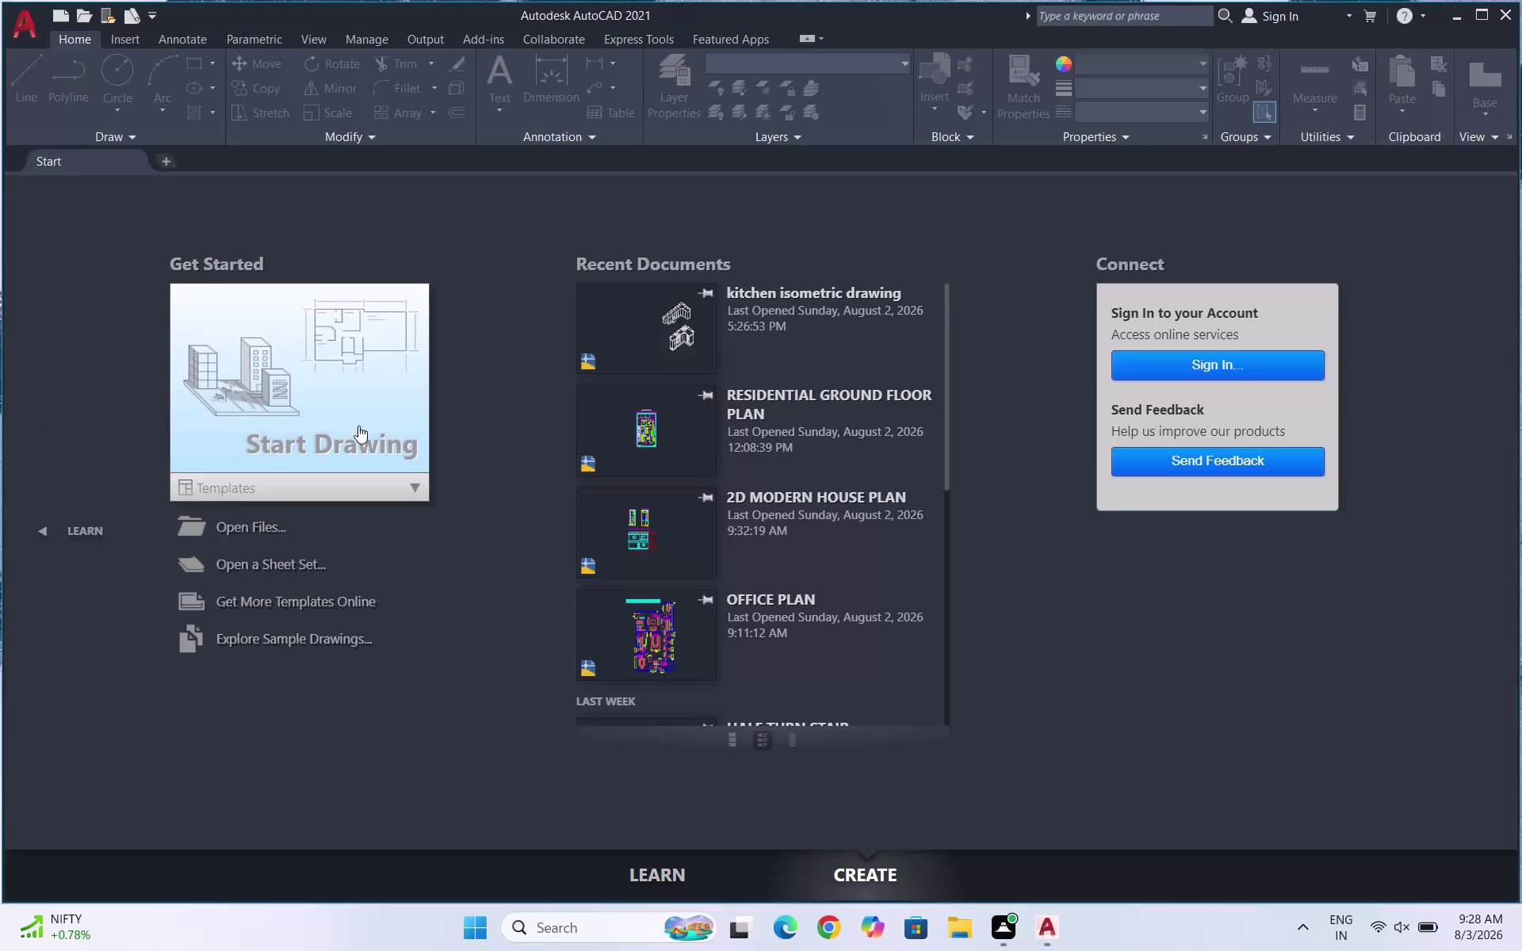
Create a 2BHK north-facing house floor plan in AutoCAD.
Start a new blank drawing, Drawing1, from the Start tab.
click(406, 406)
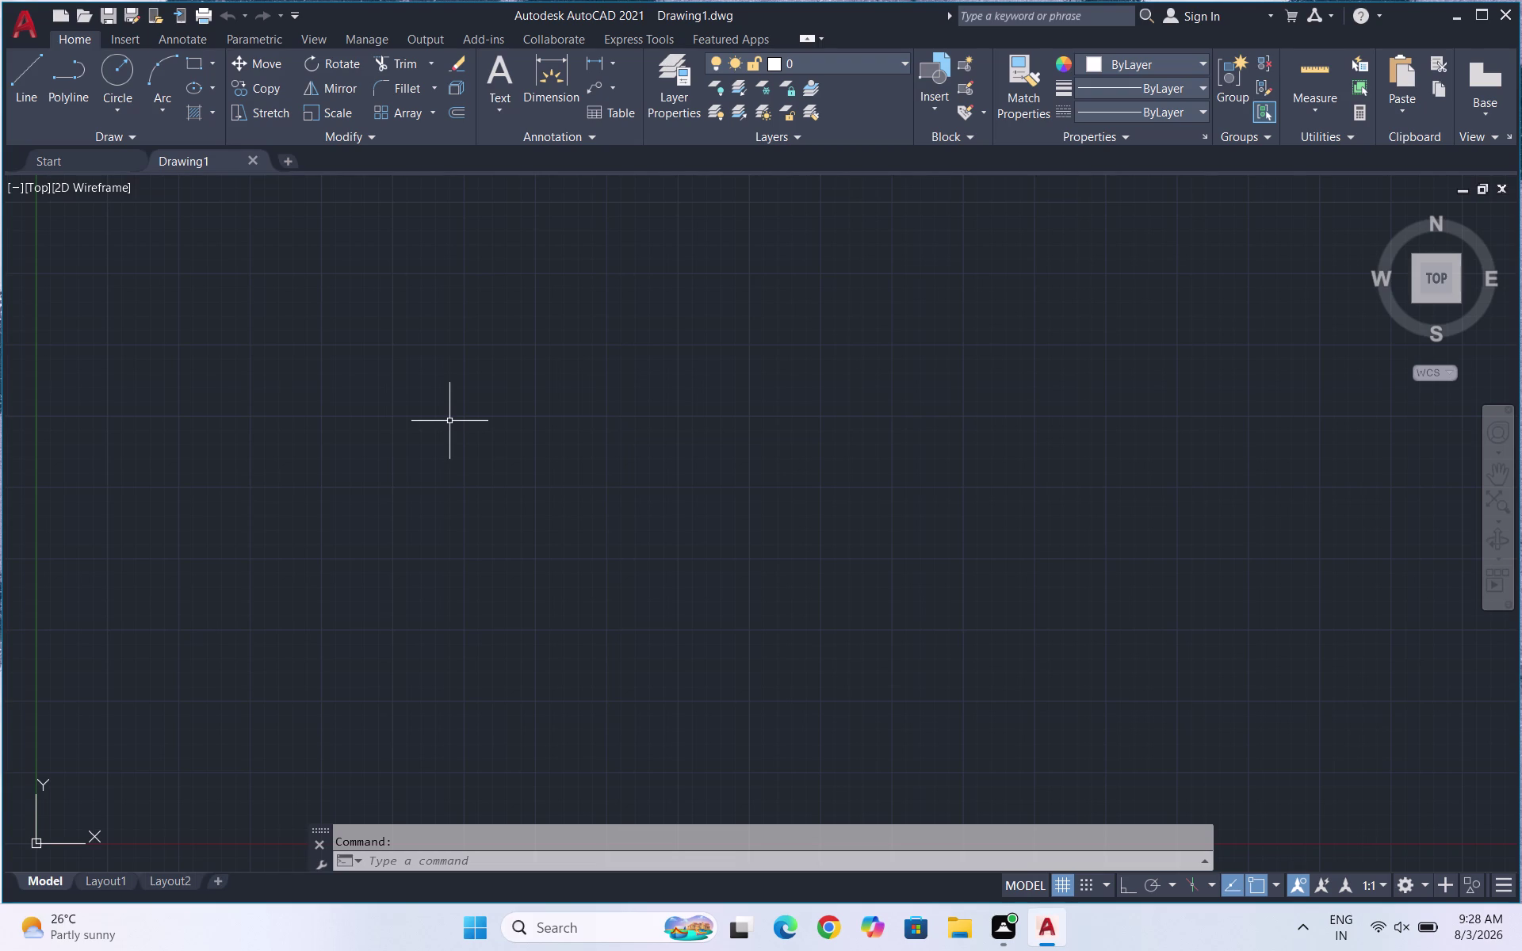
Set Drawing Units (UN) to Engineering length type with 0'-0" precision.
text(UN)
key(Return)
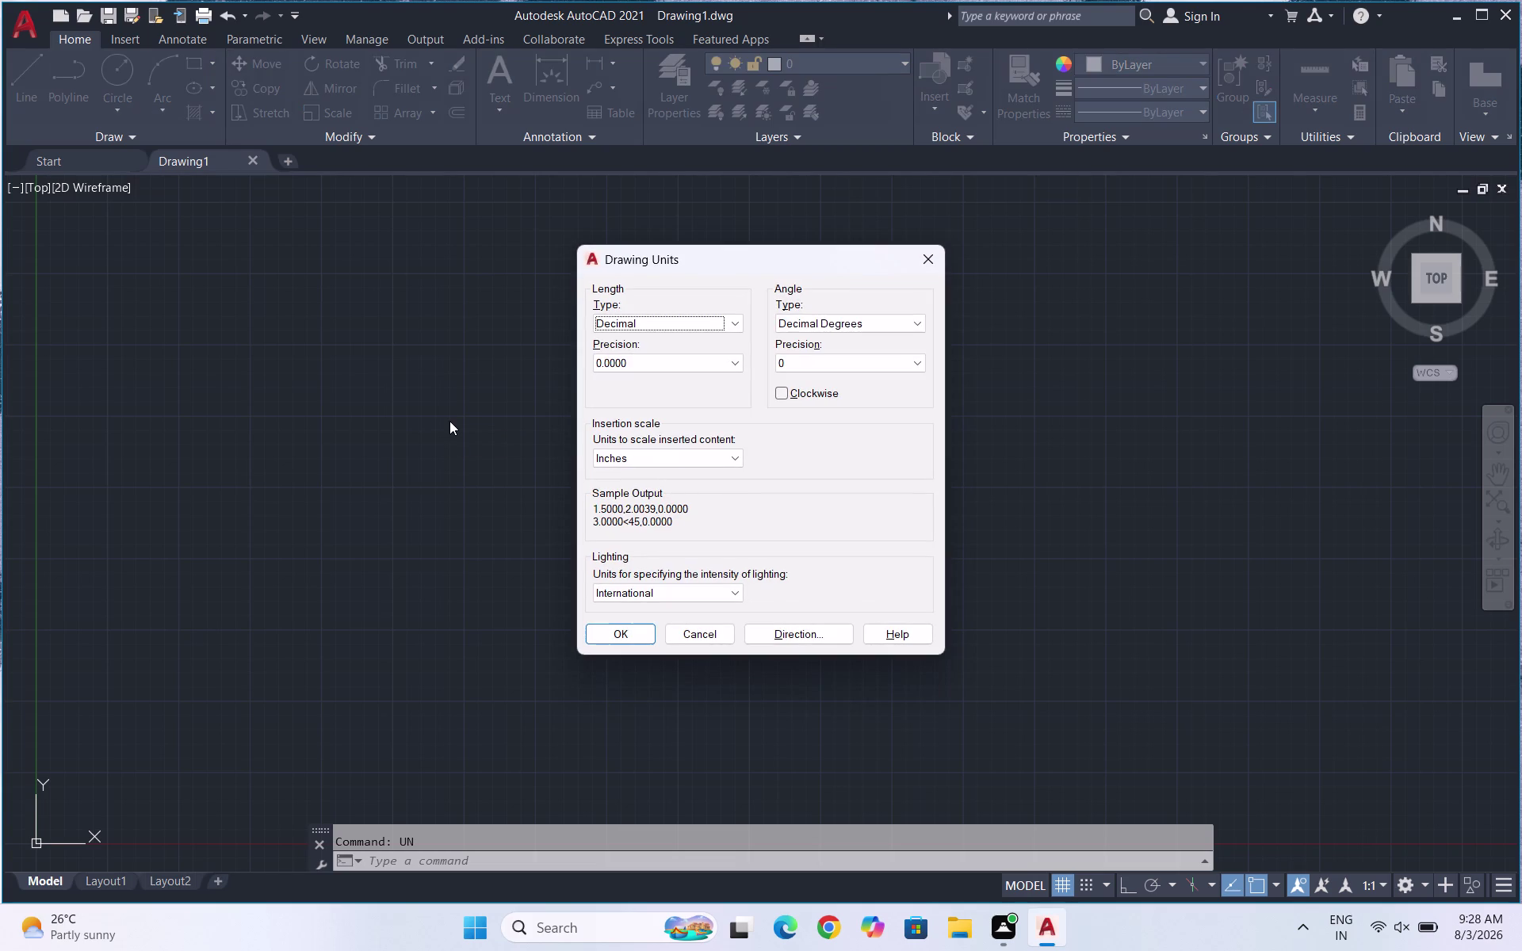
click(634, 323)
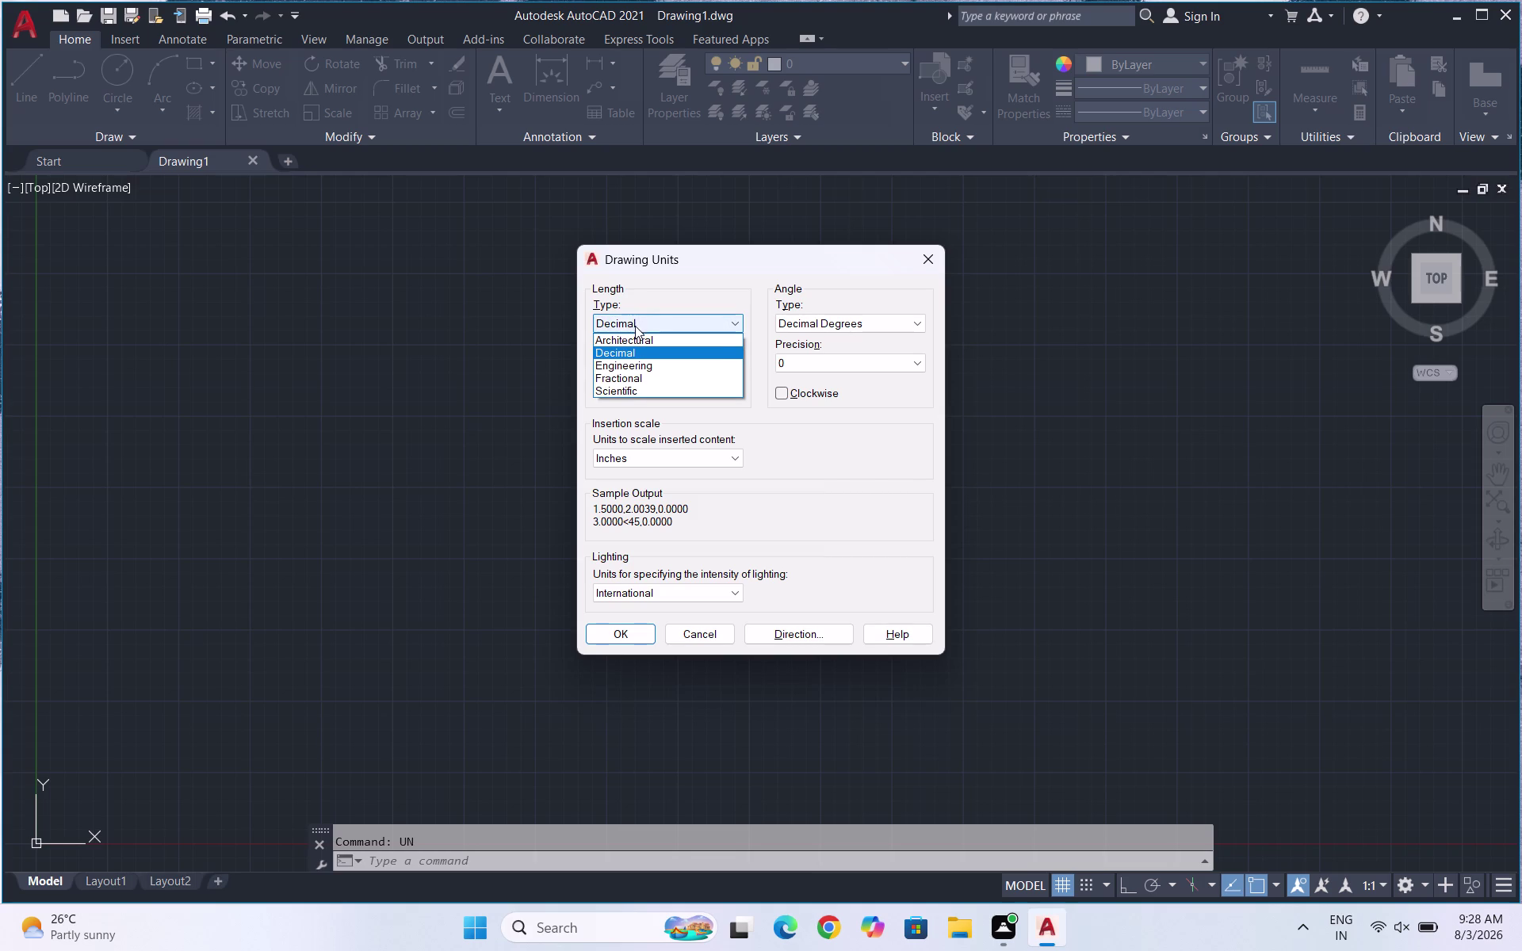
click(640, 363)
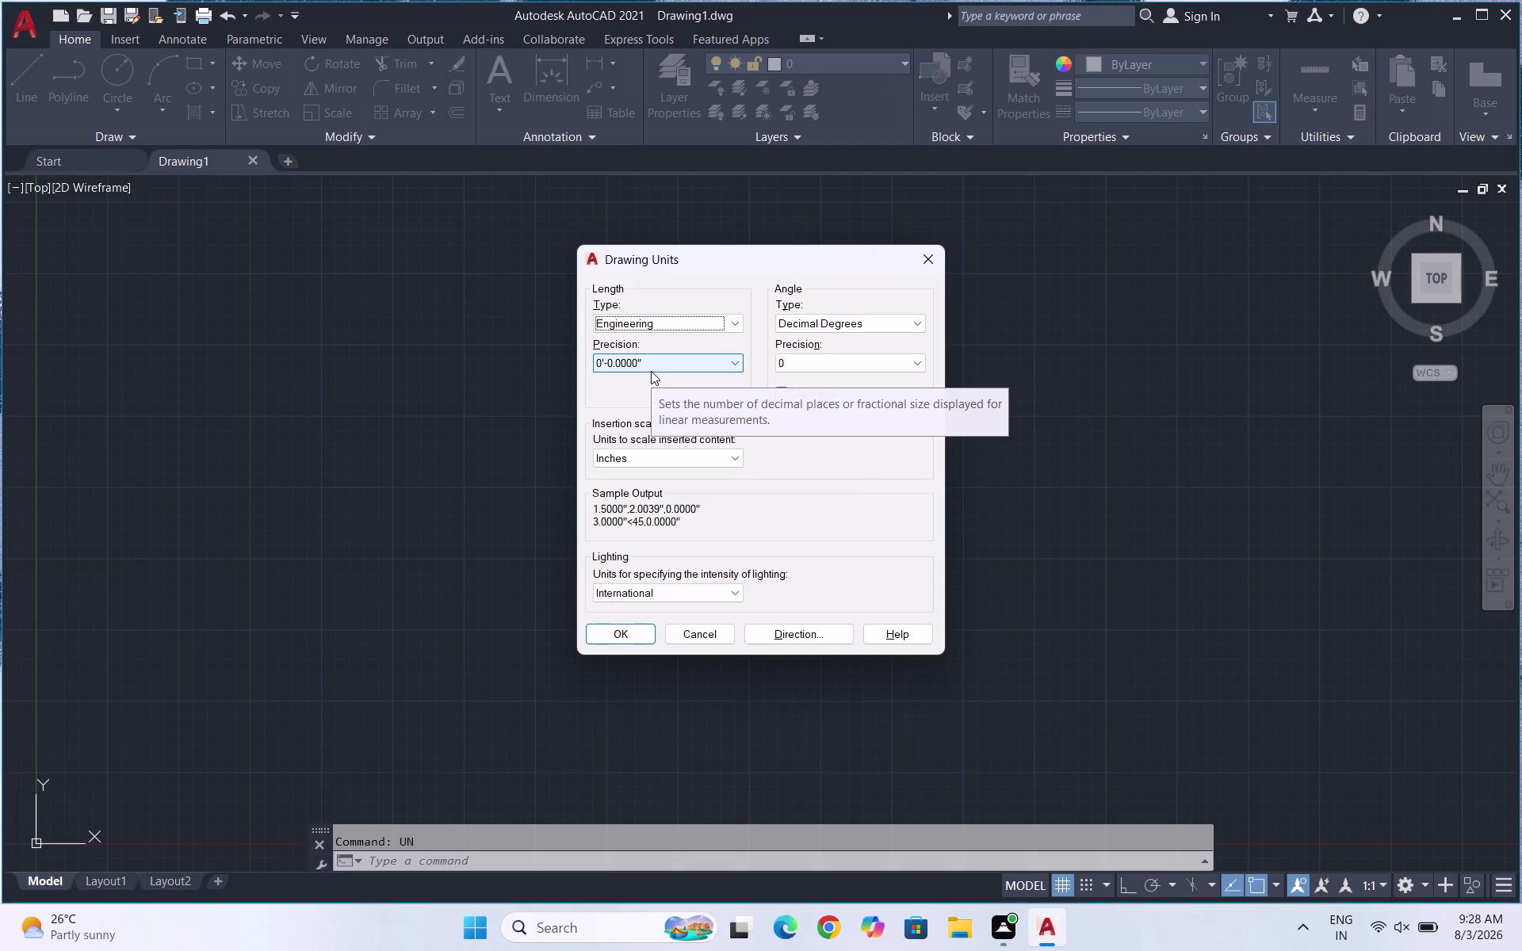
click(651, 371)
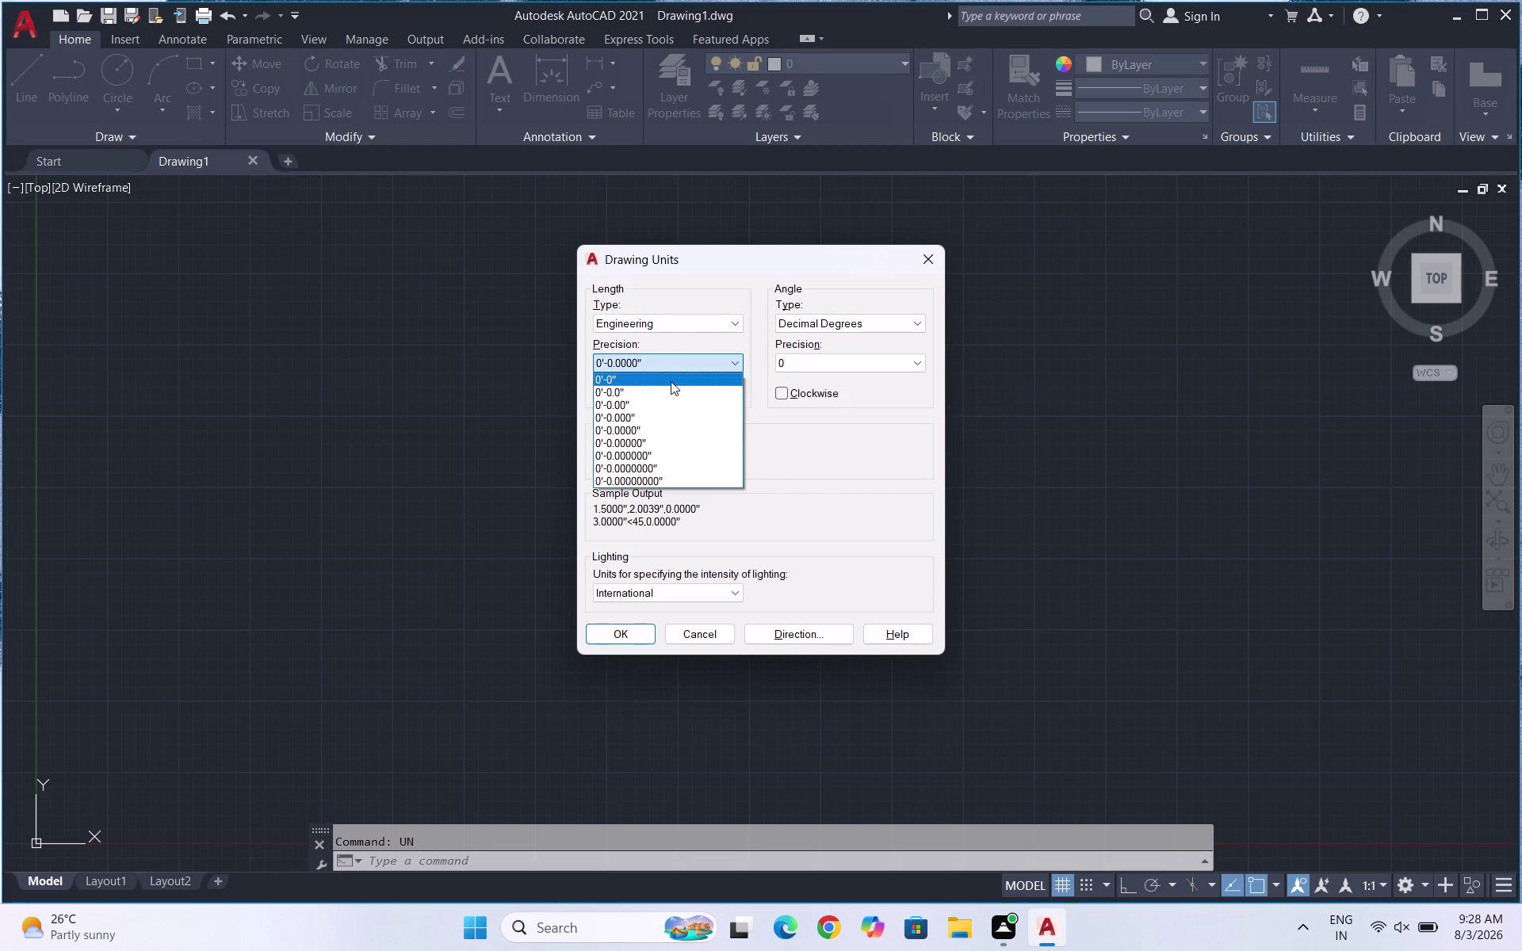
click(670, 382)
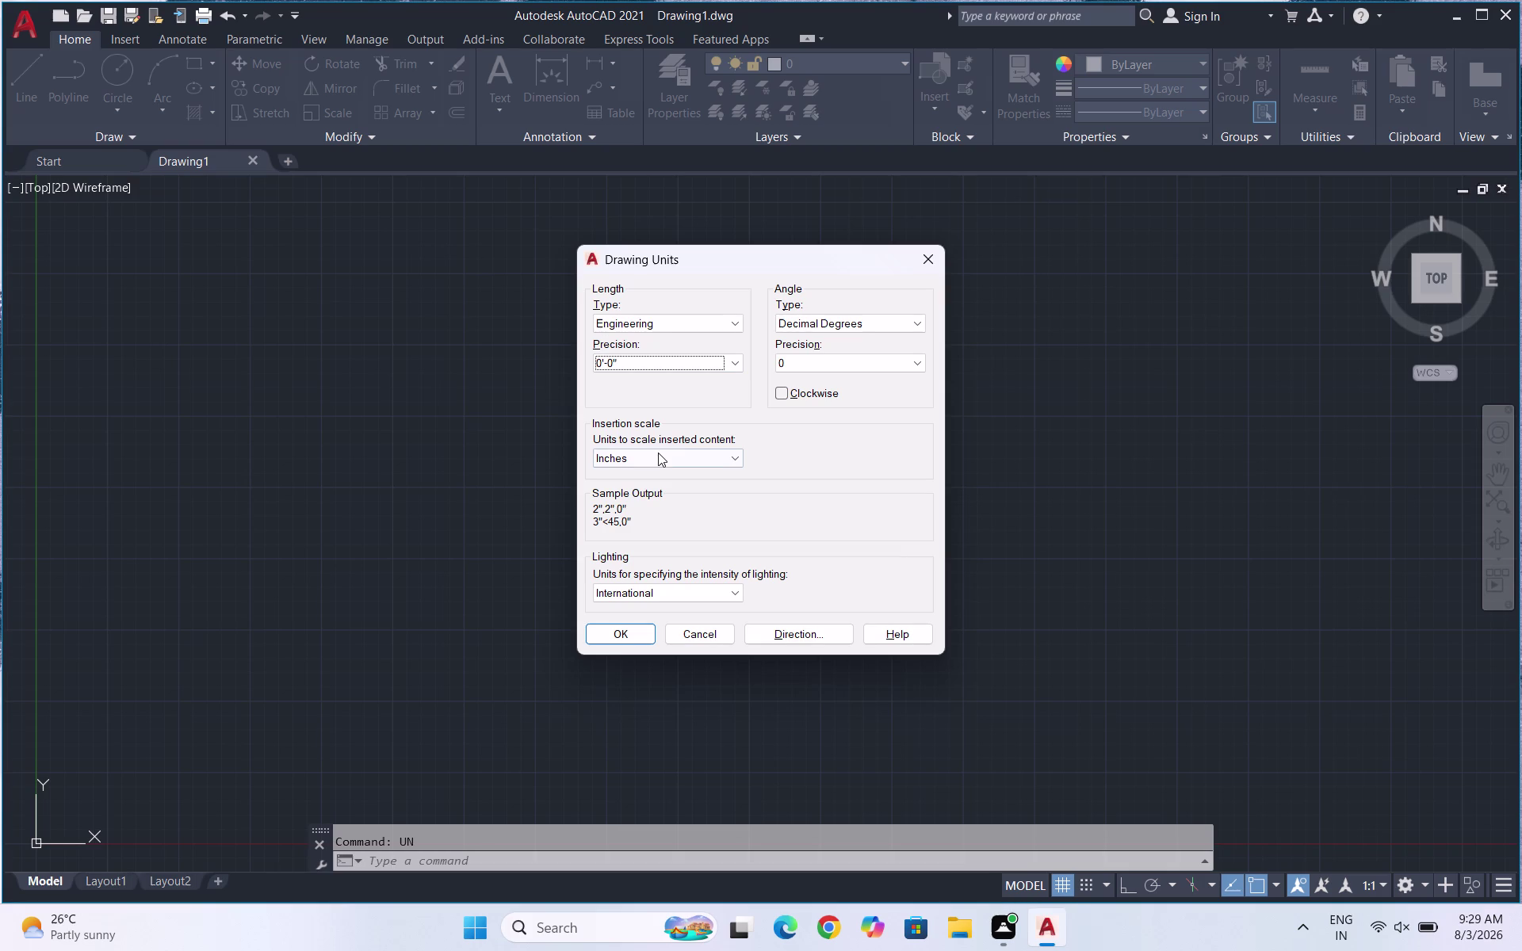
click(611, 637)
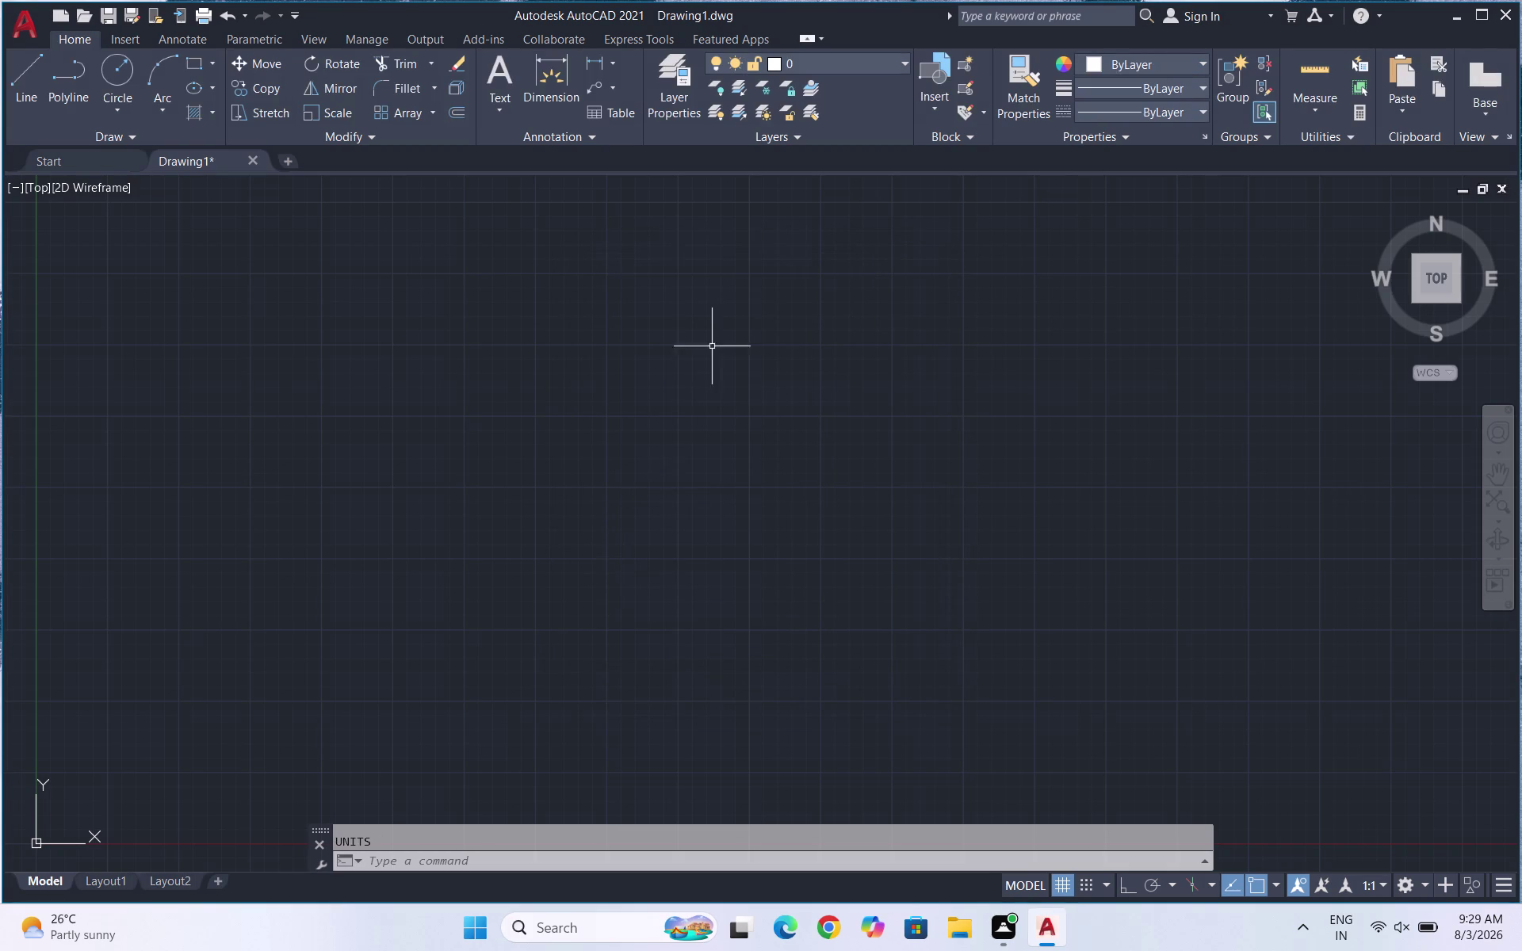
Give the Standard dimension style Engineering unit format with 0'-0" precision, and make it current.
key(d)
key(Return)
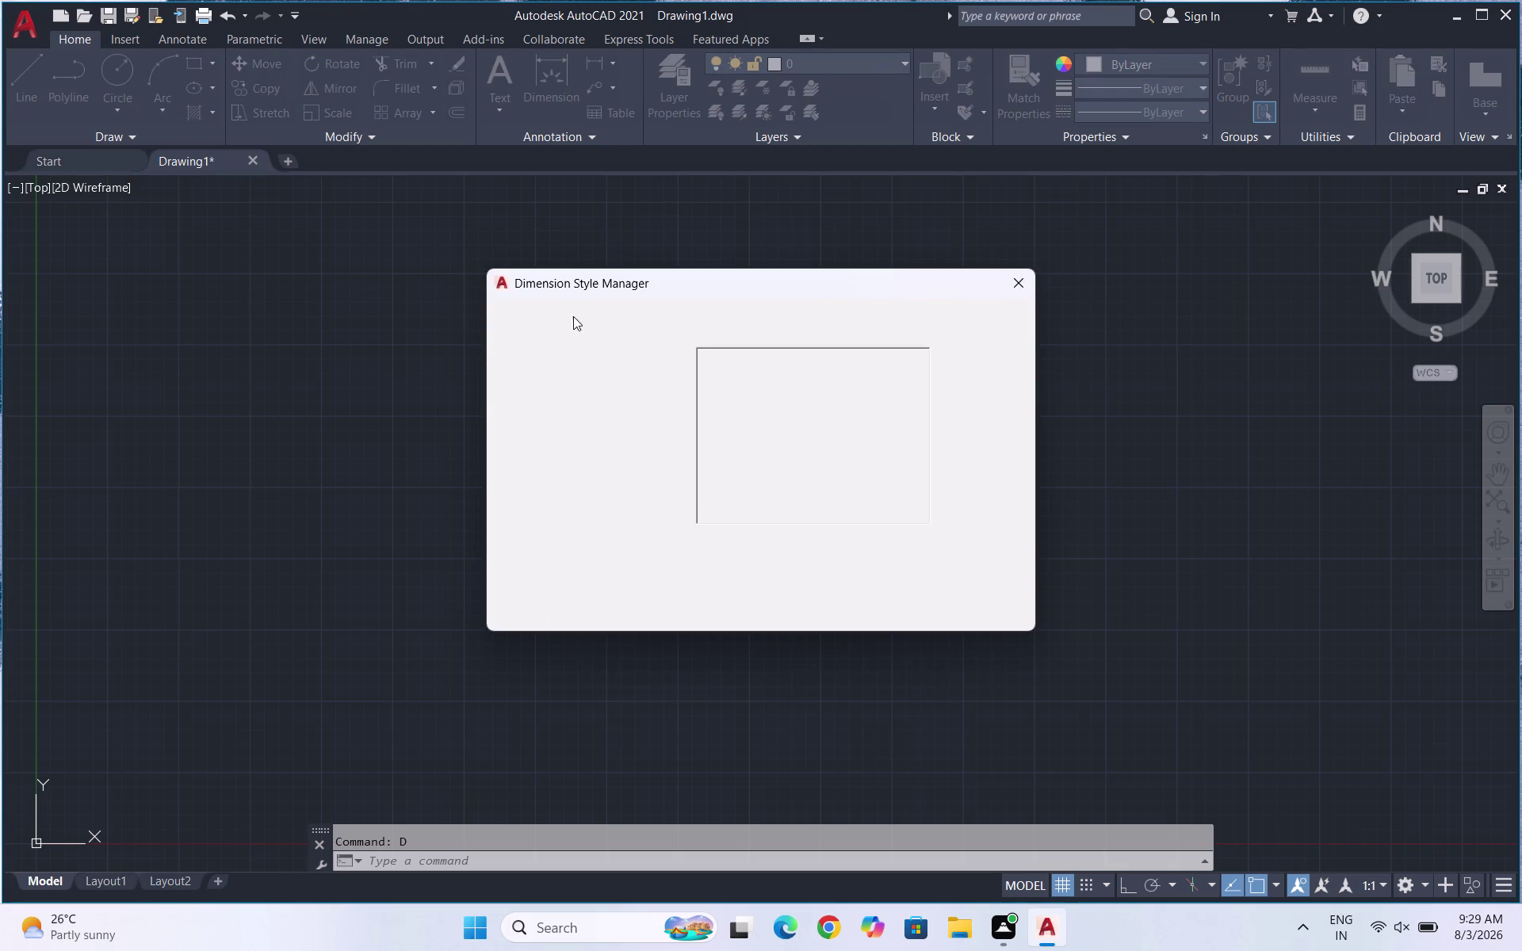
click(1001, 419)
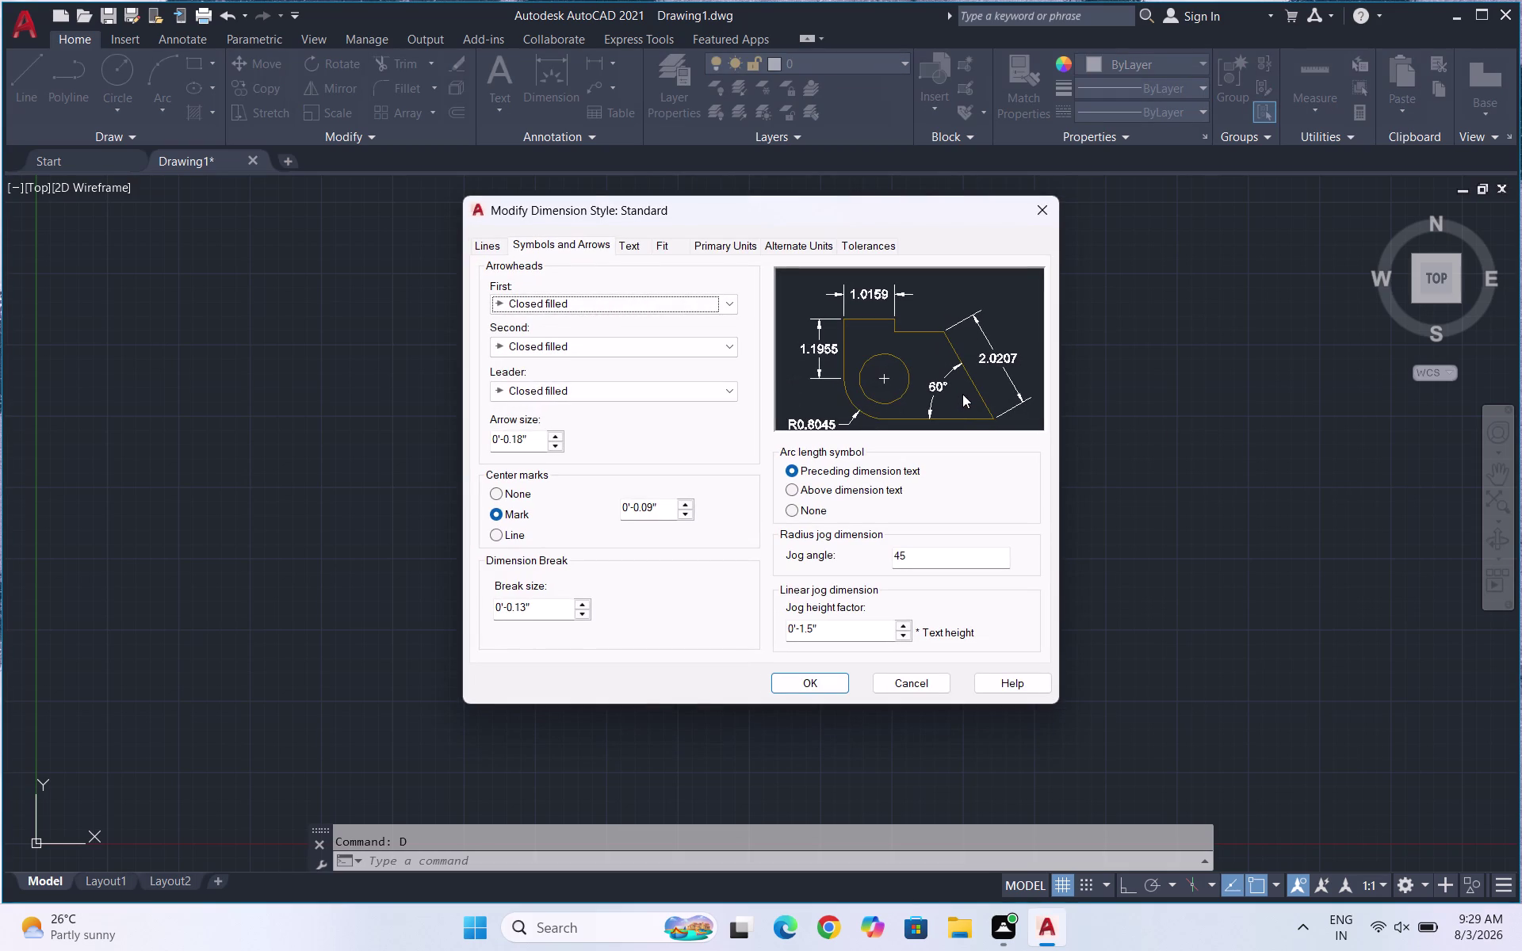
click(715, 241)
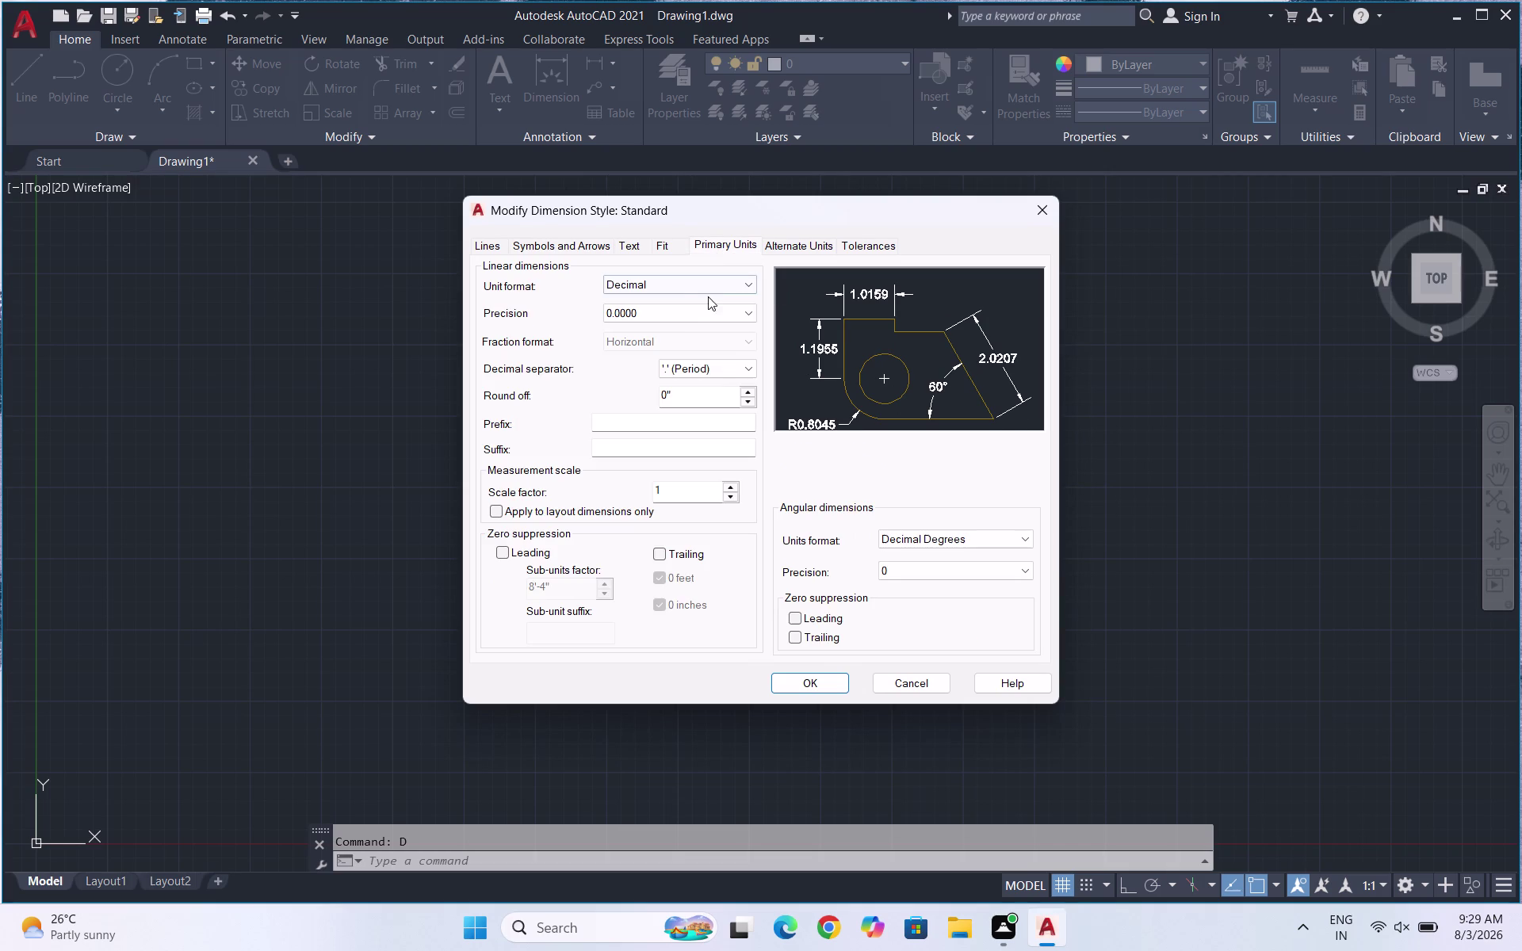
click(690, 287)
click(690, 321)
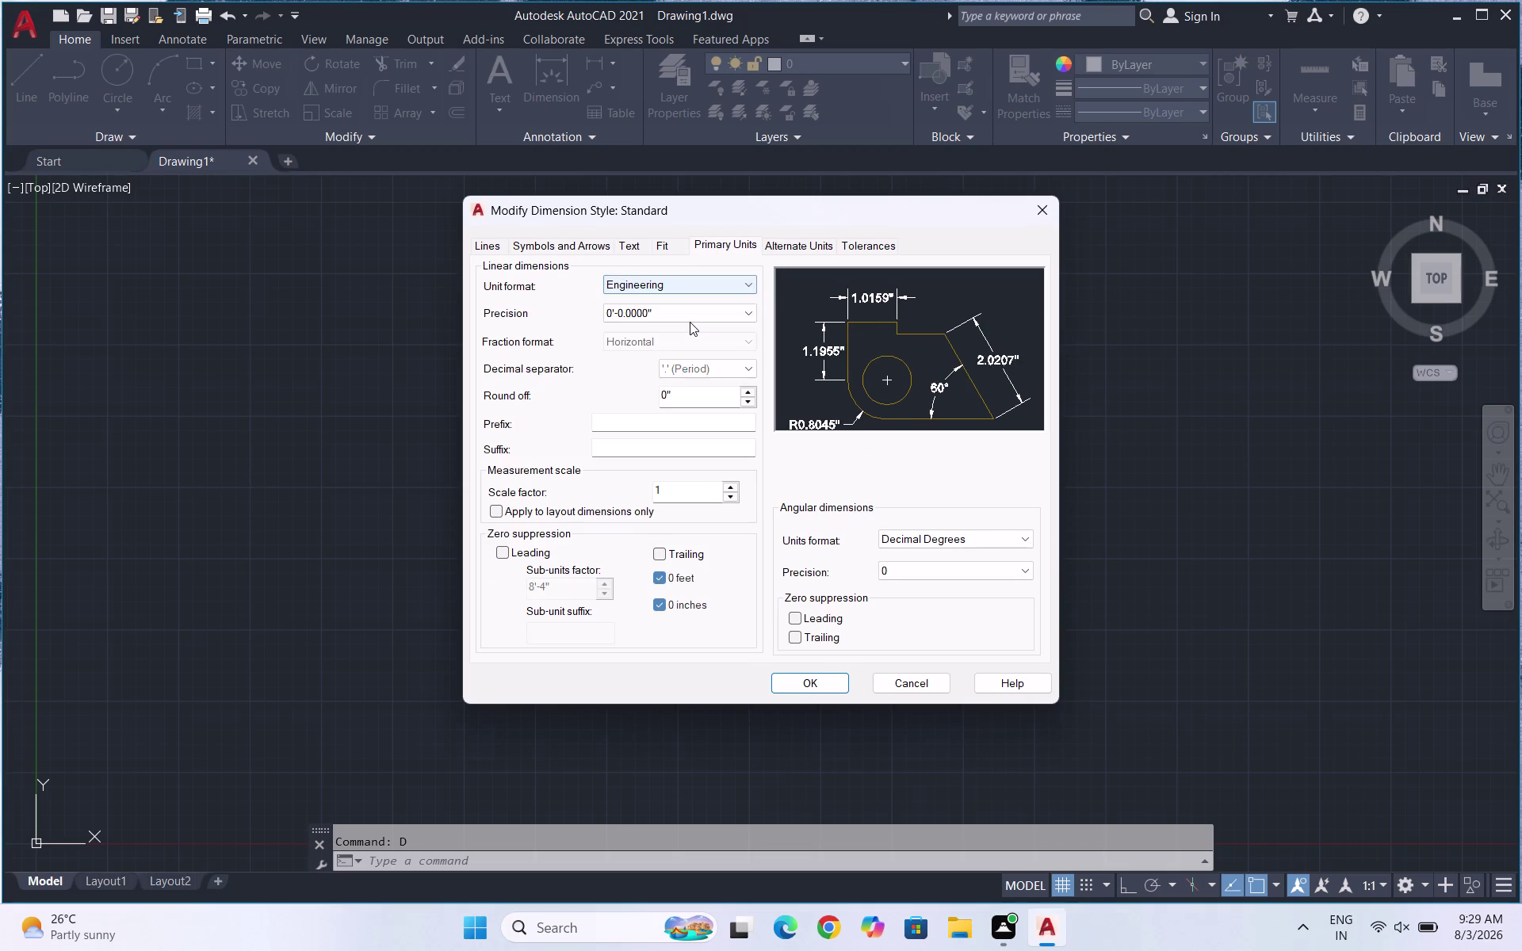
click(689, 311)
click(685, 333)
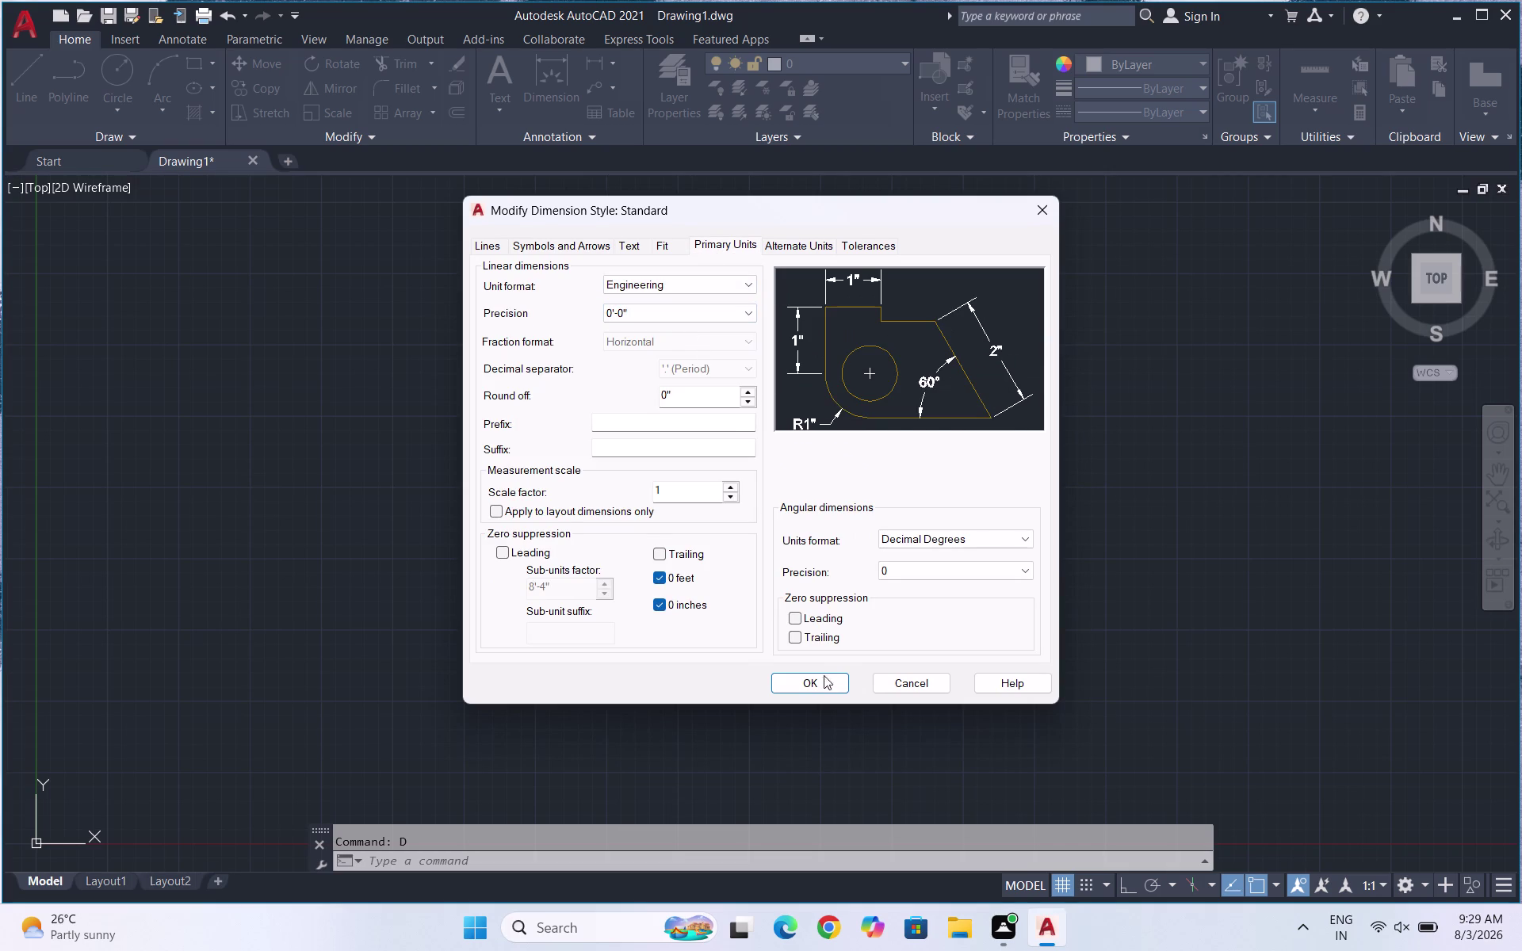
click(824, 679)
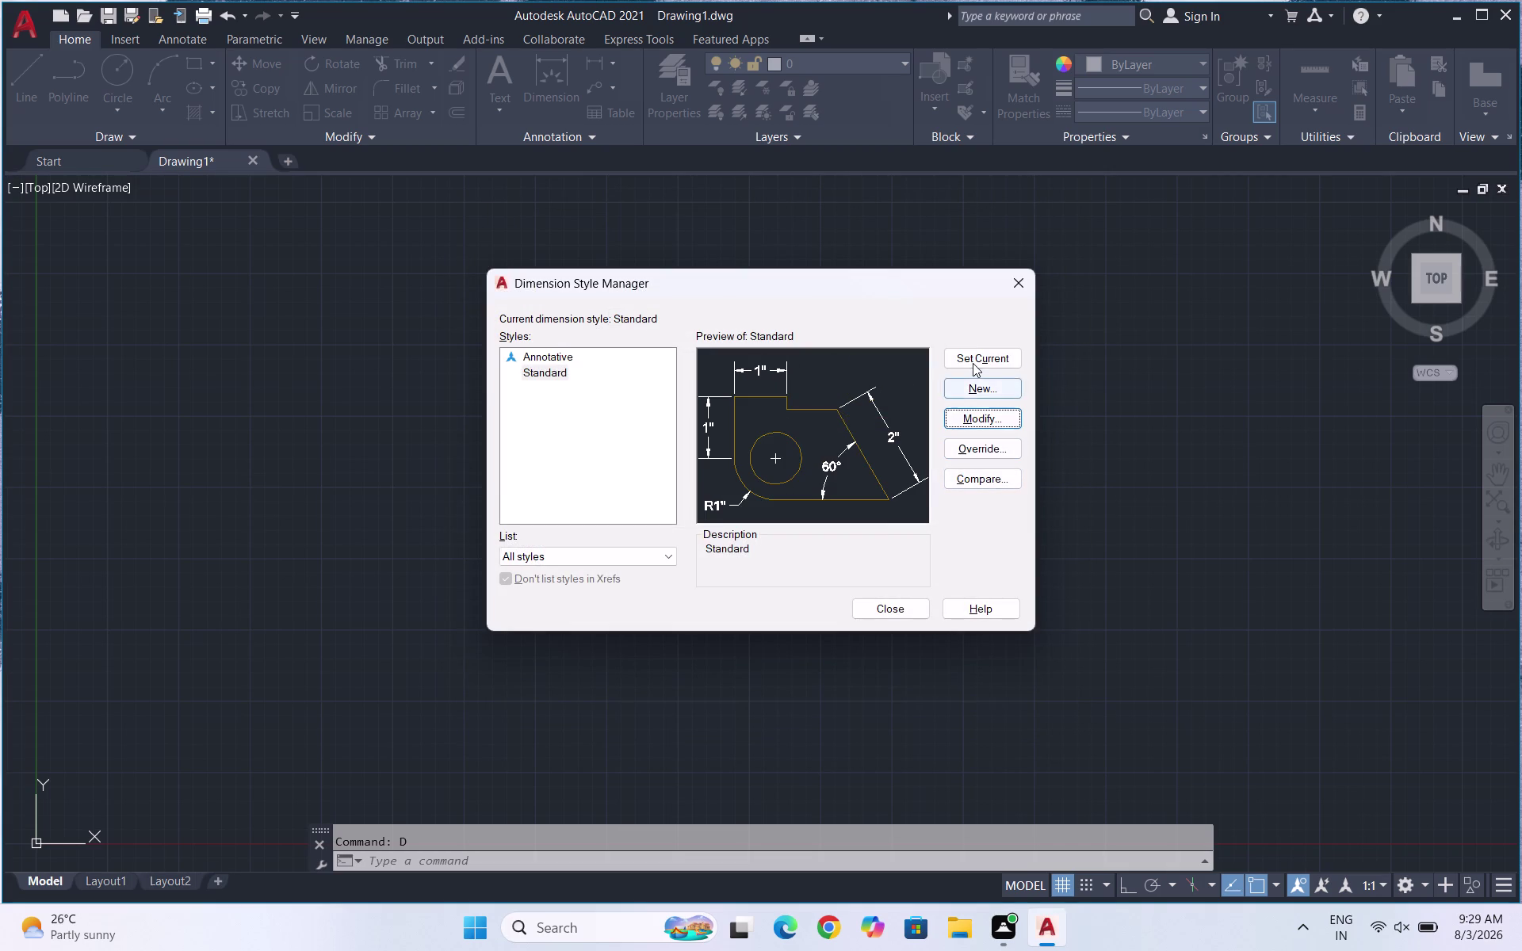
click(973, 363)
click(869, 609)
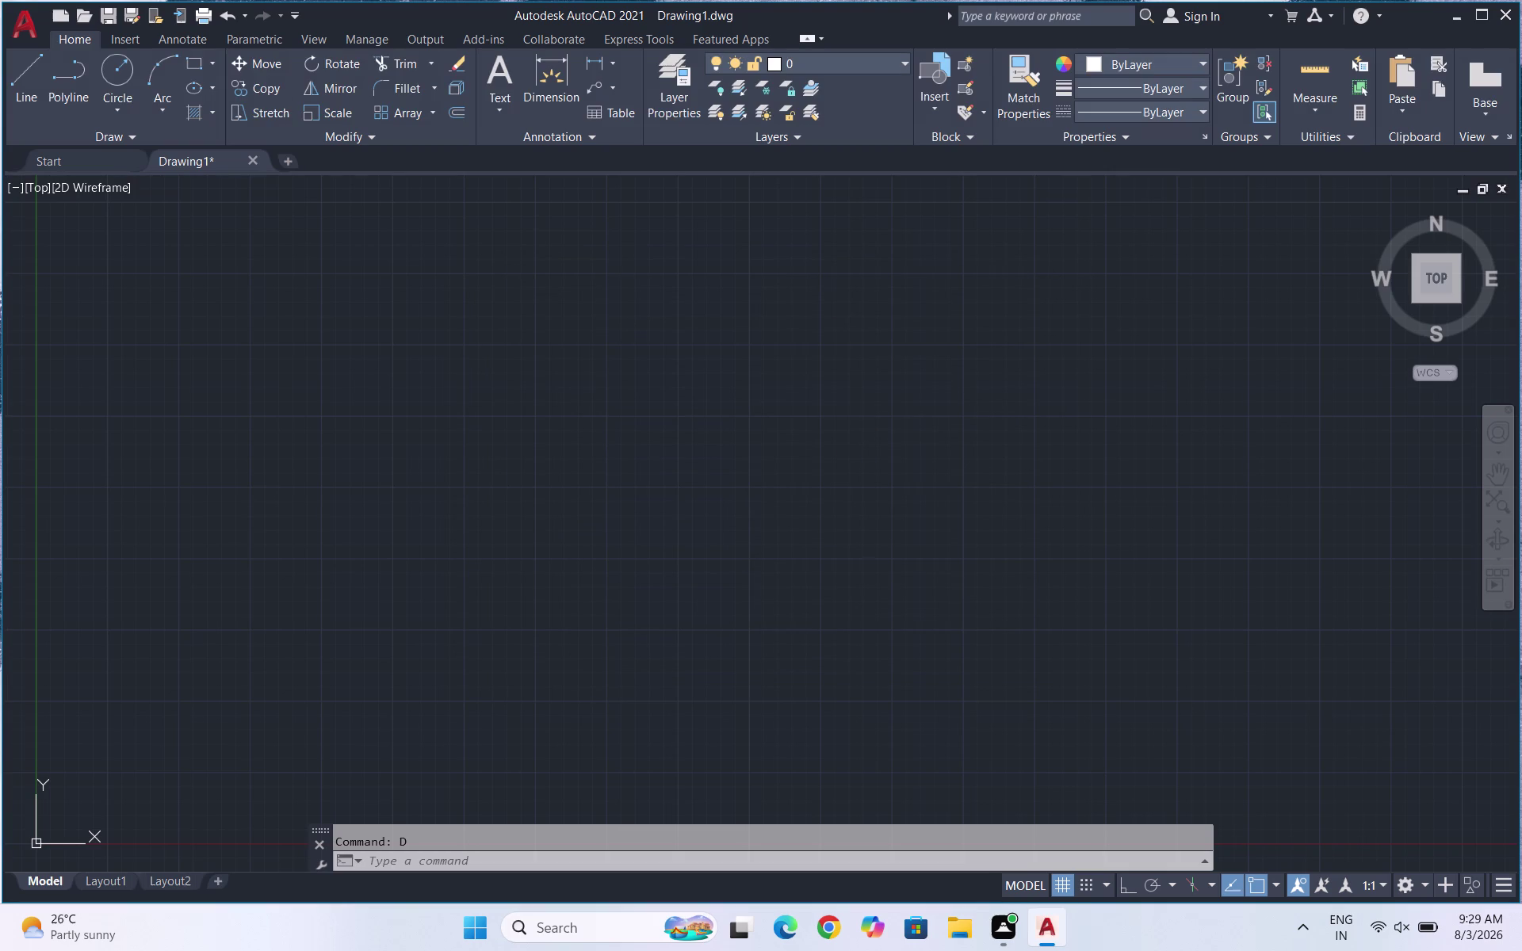
Place one vertical construction line (XL, Ver) toward the left of the drawing.
text(XL)
key(Return)
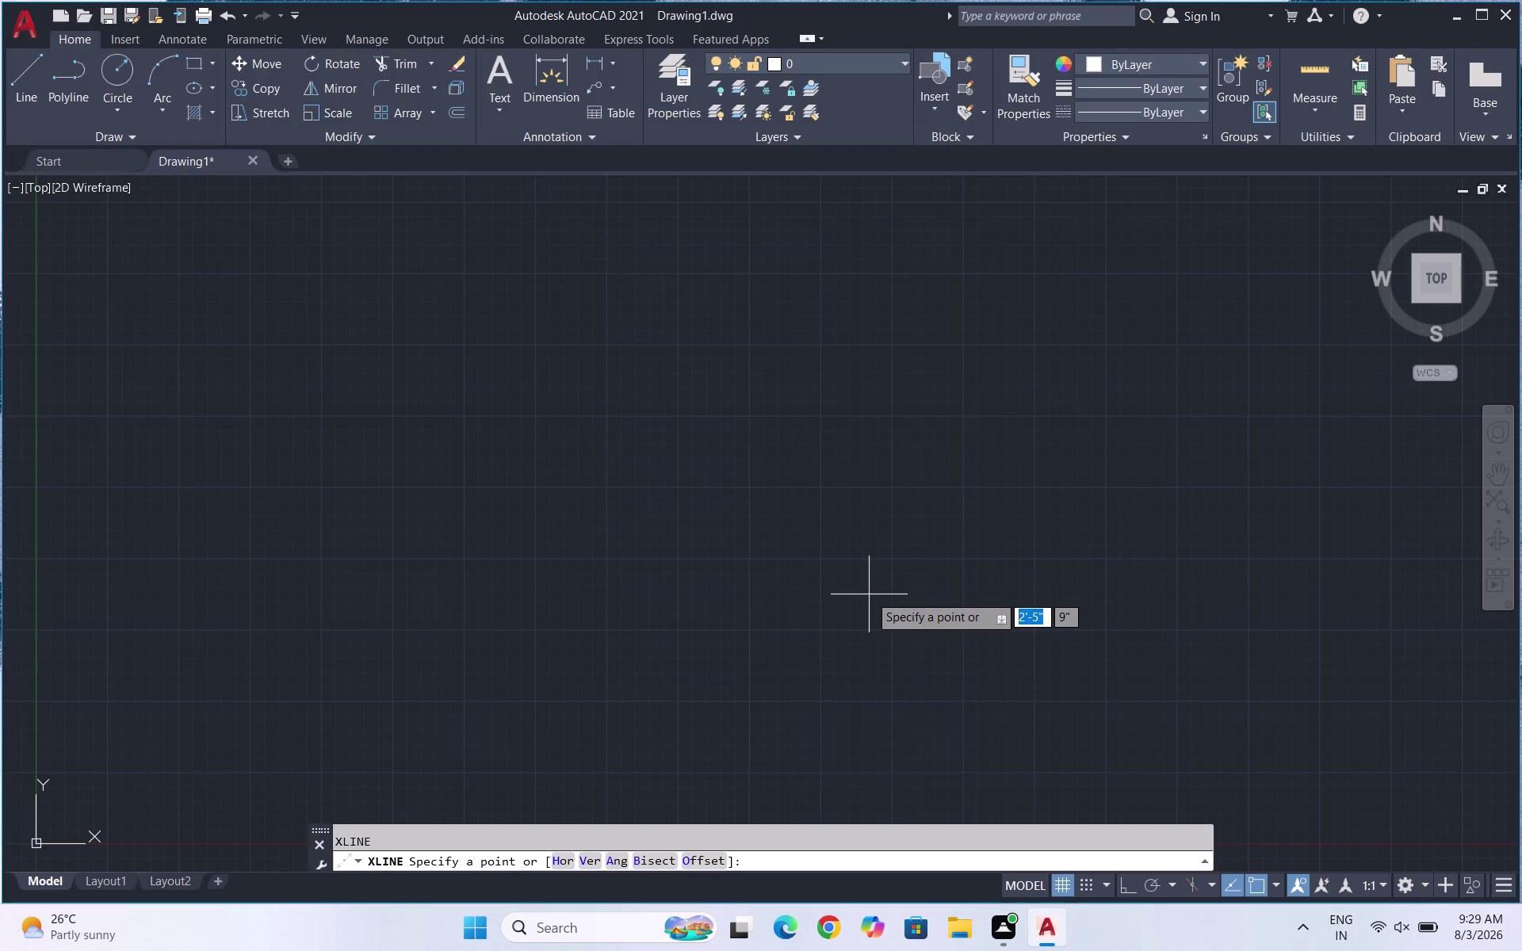
key(v)
key(Return)
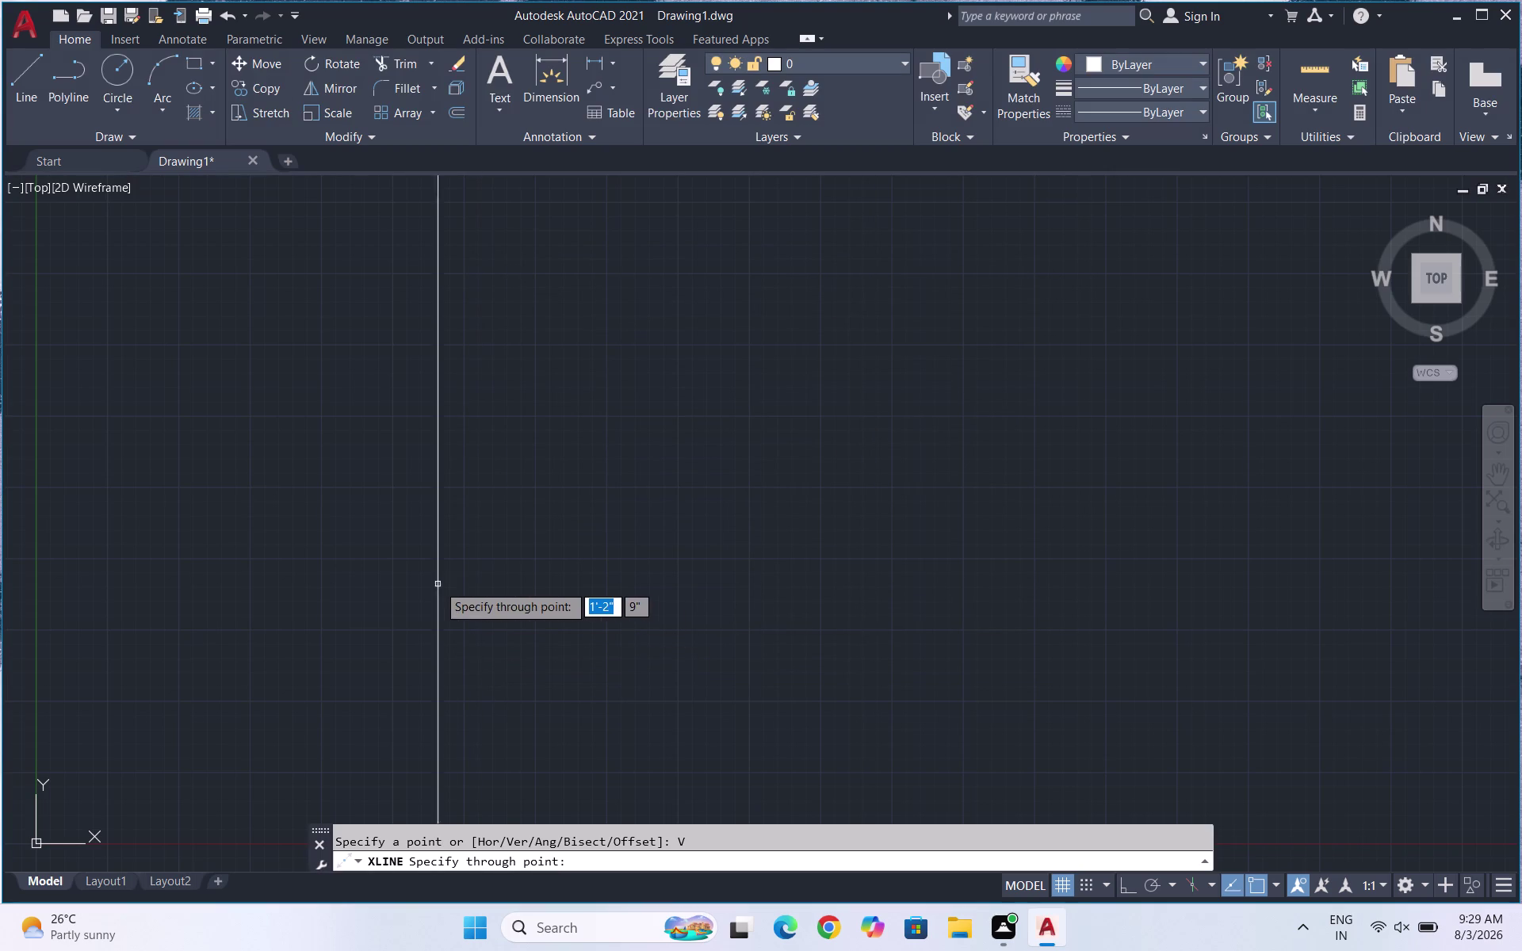
click(422, 546)
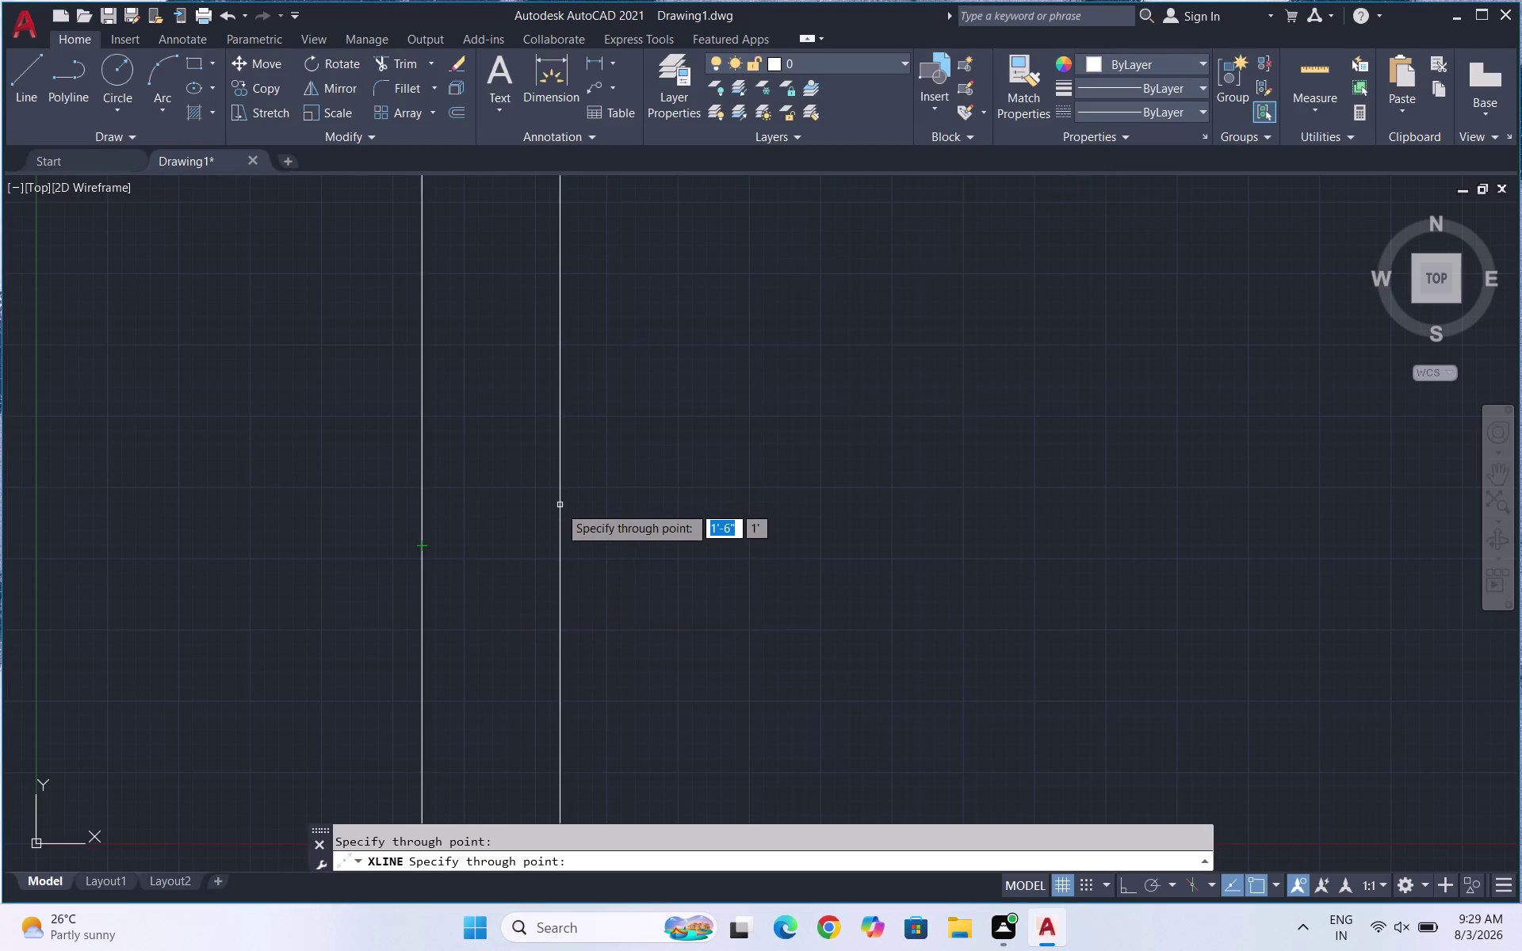
key(Escape)
Window-select the new vertical construction line to prepare for offsetting.
click(536, 534)
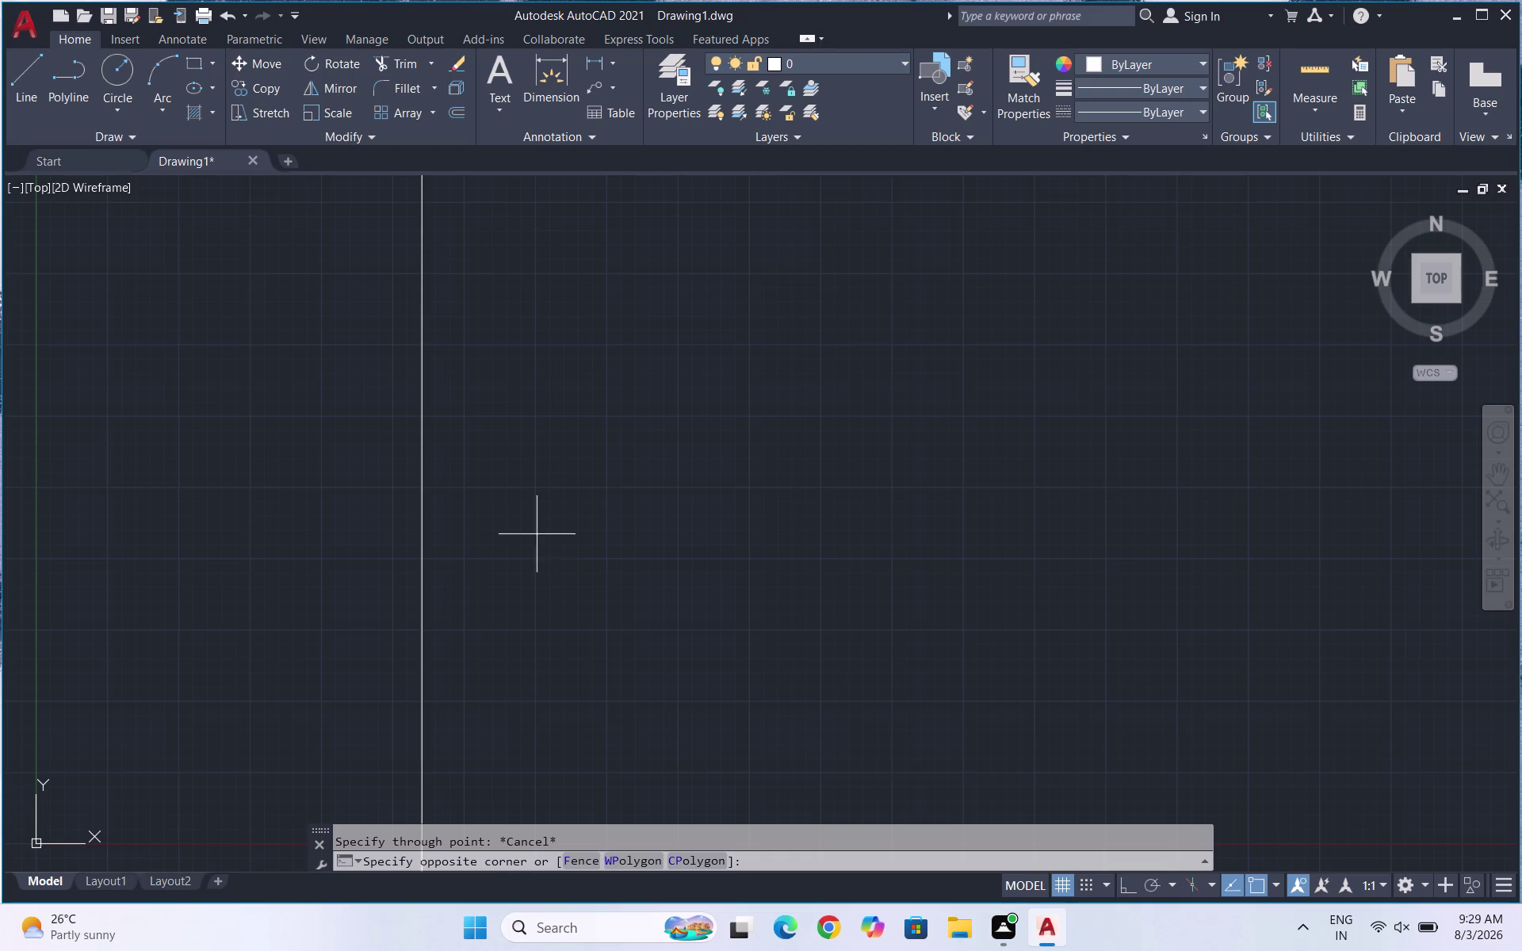
click(336, 575)
key(o)
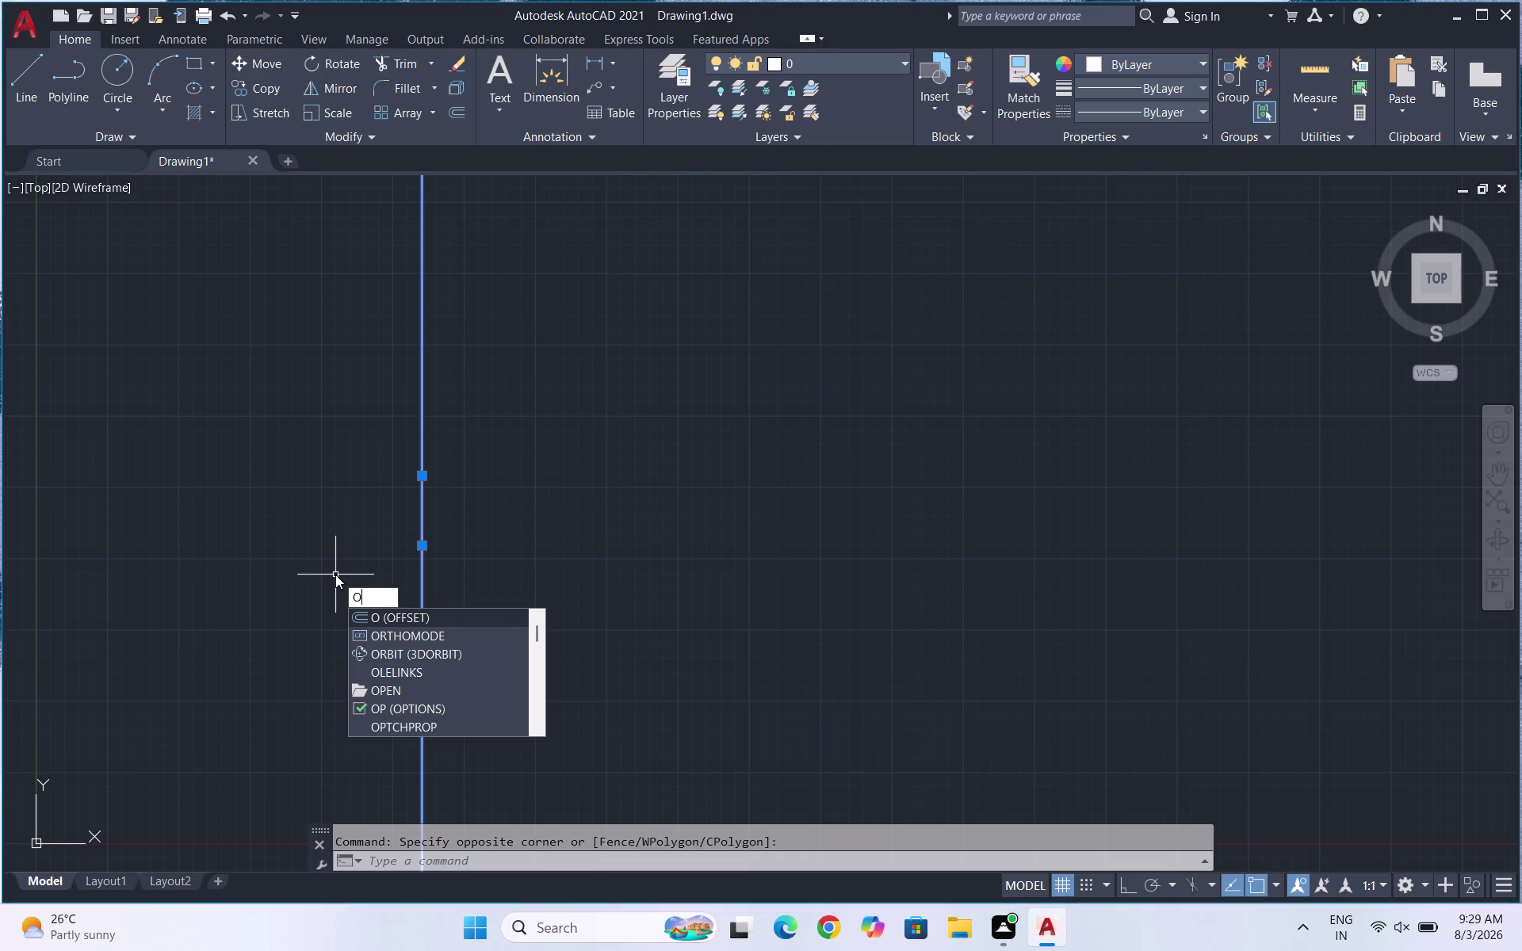
key(Return)
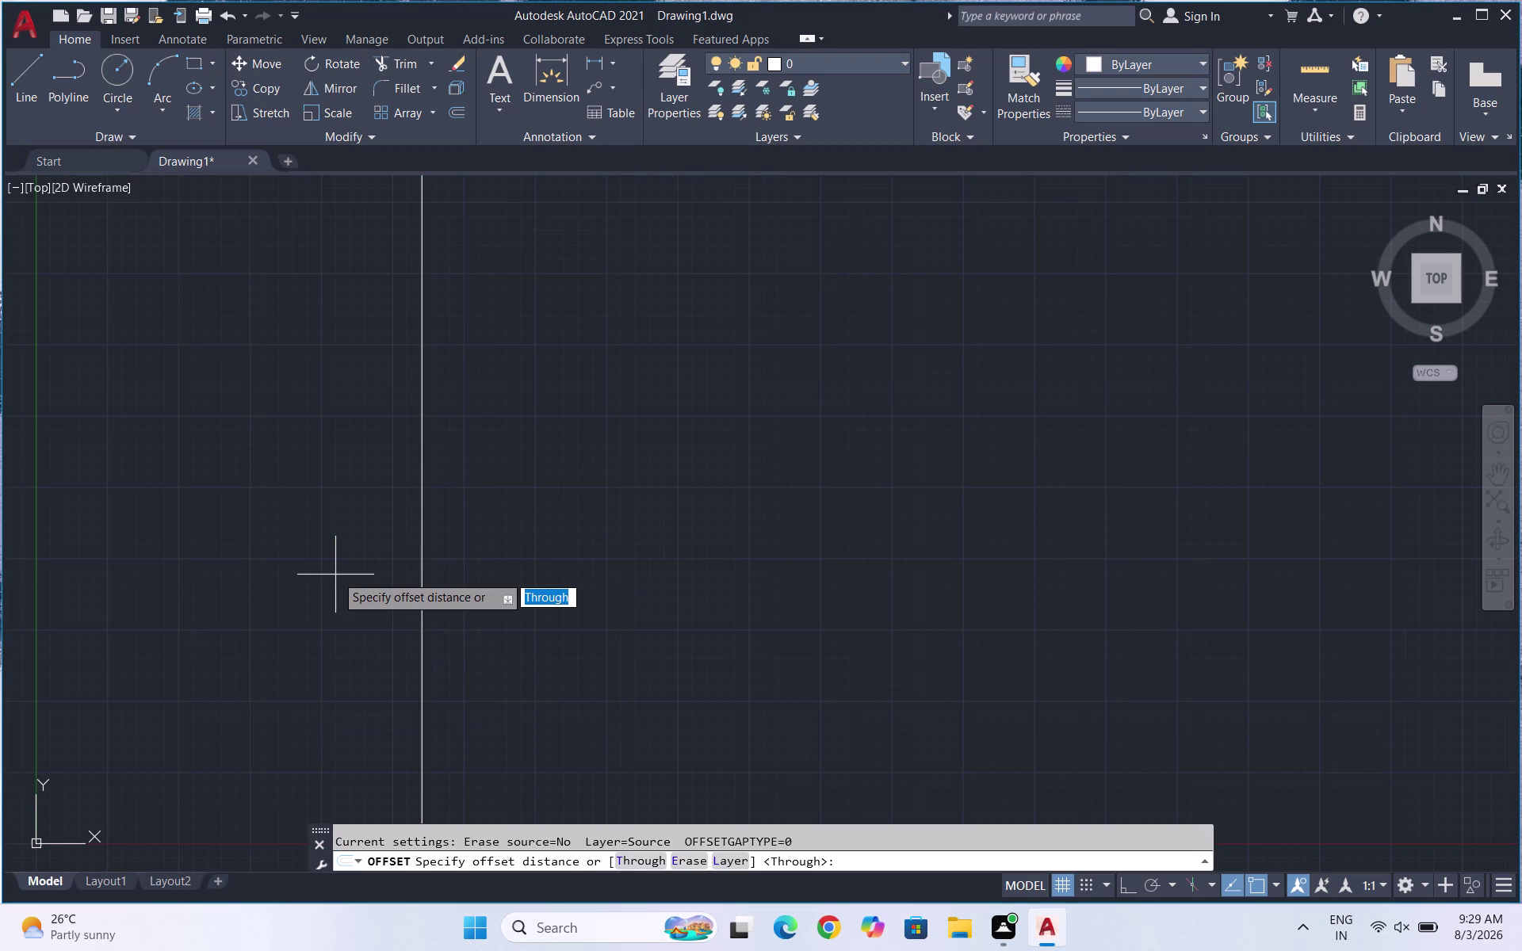
text(2')
key(Return)
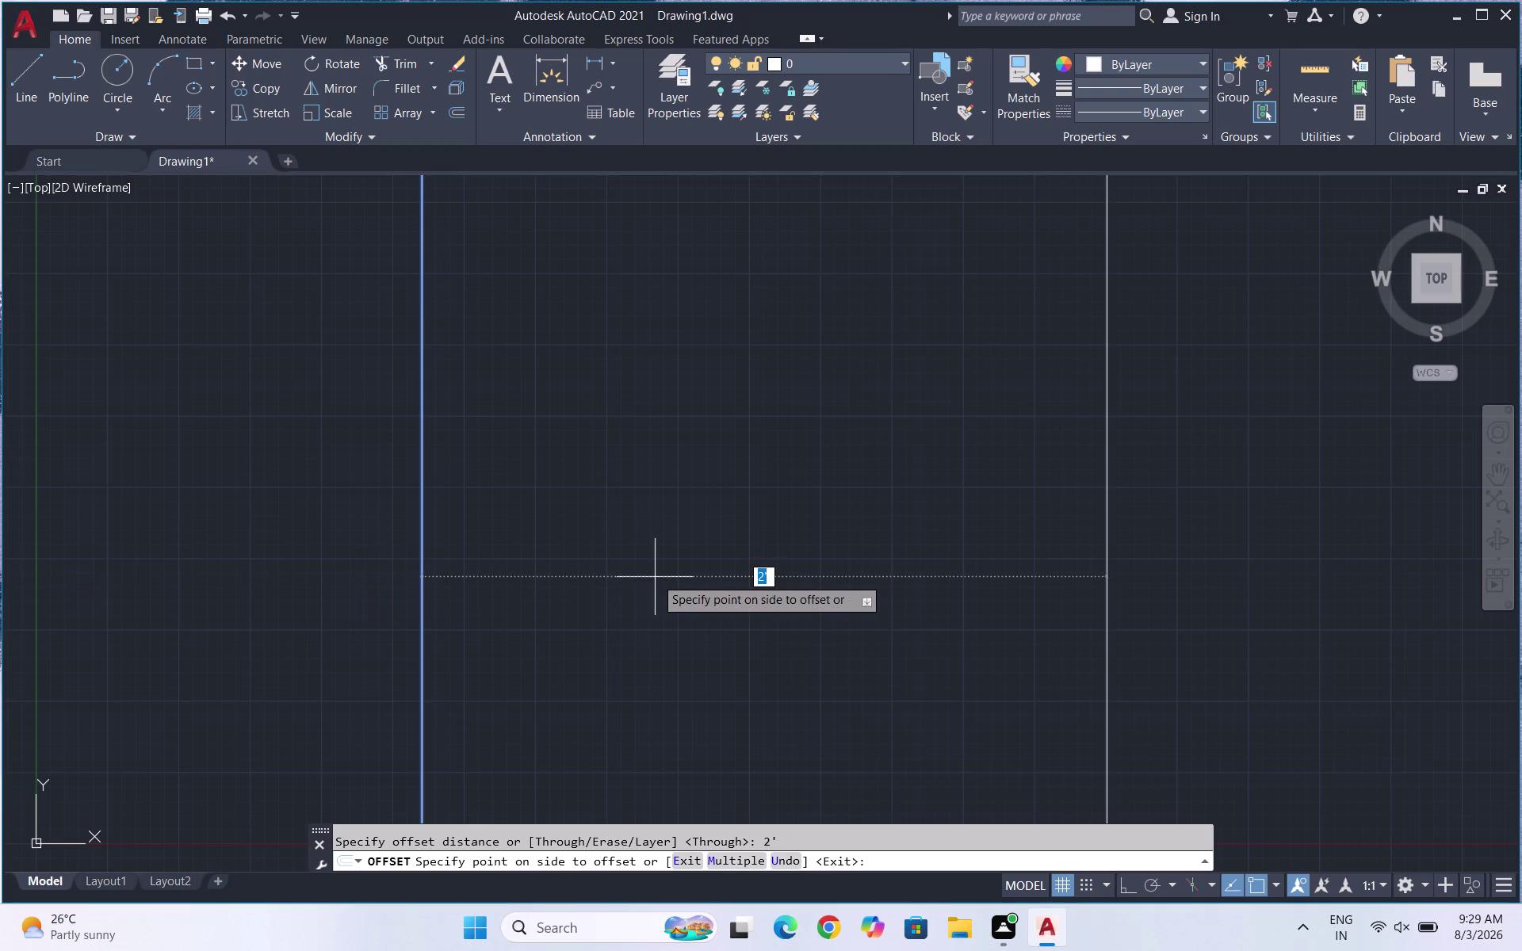
scroll(down, 3)
scroll(down, 3)
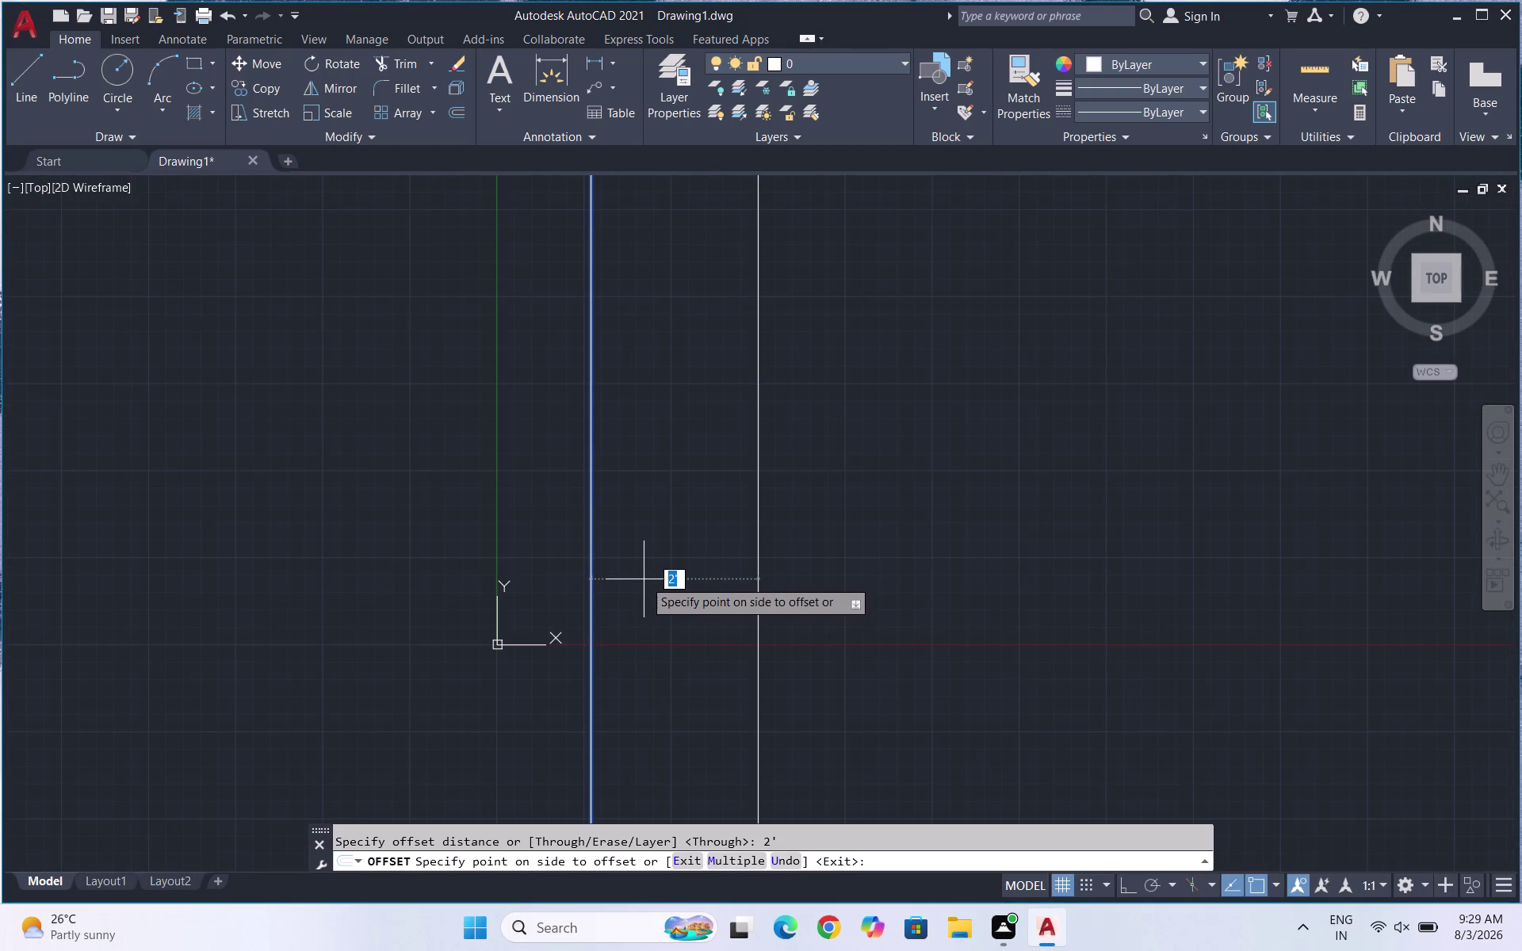
key(Escape)
key(Escape)
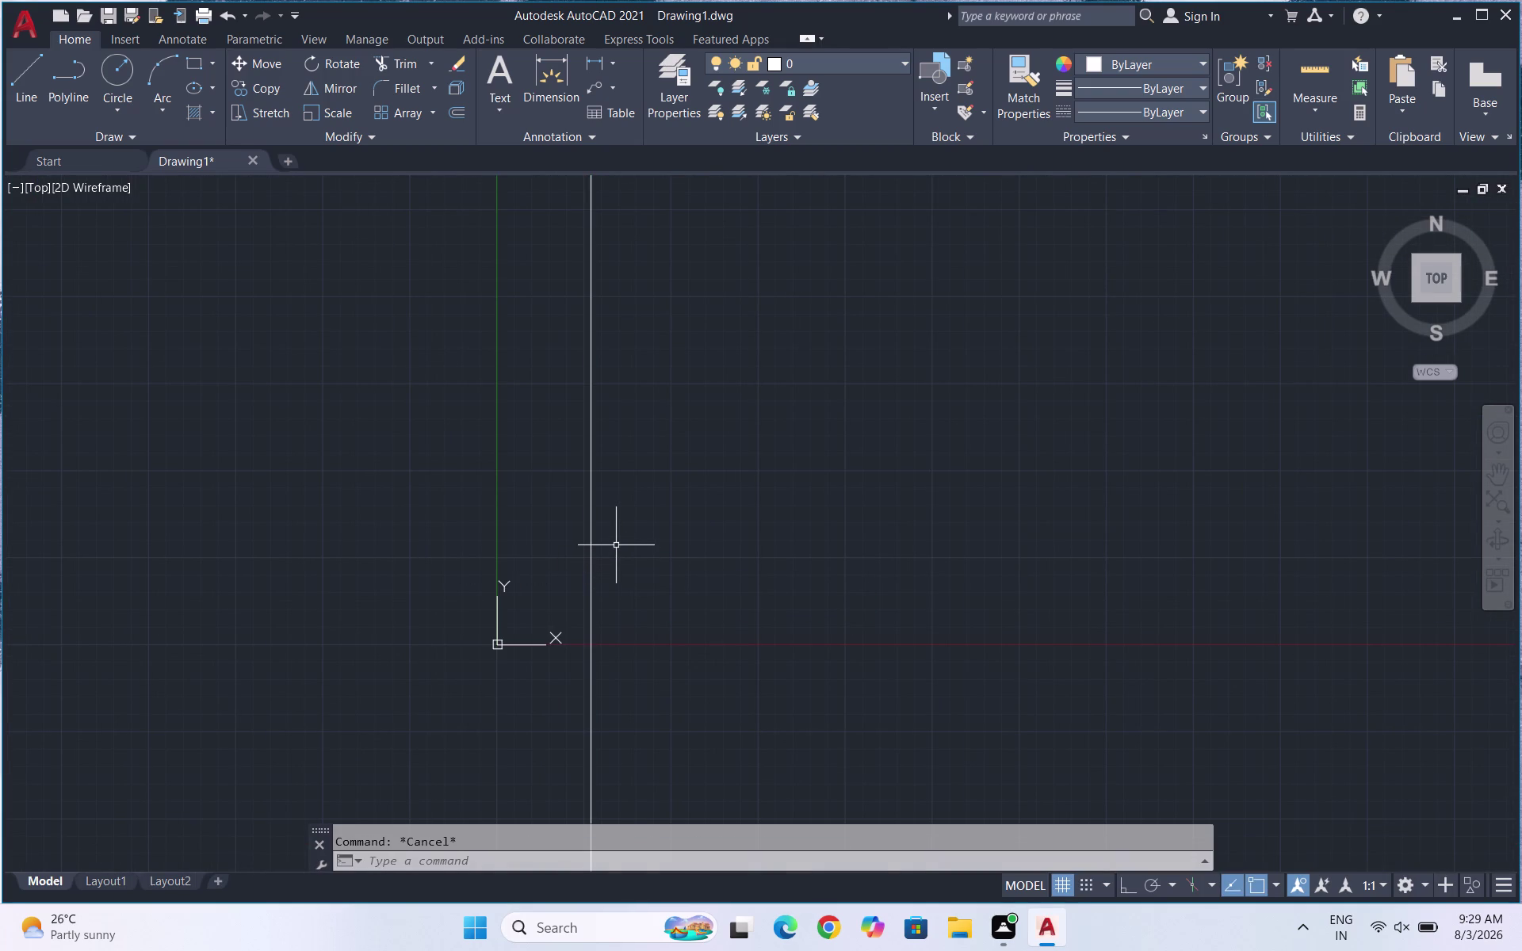